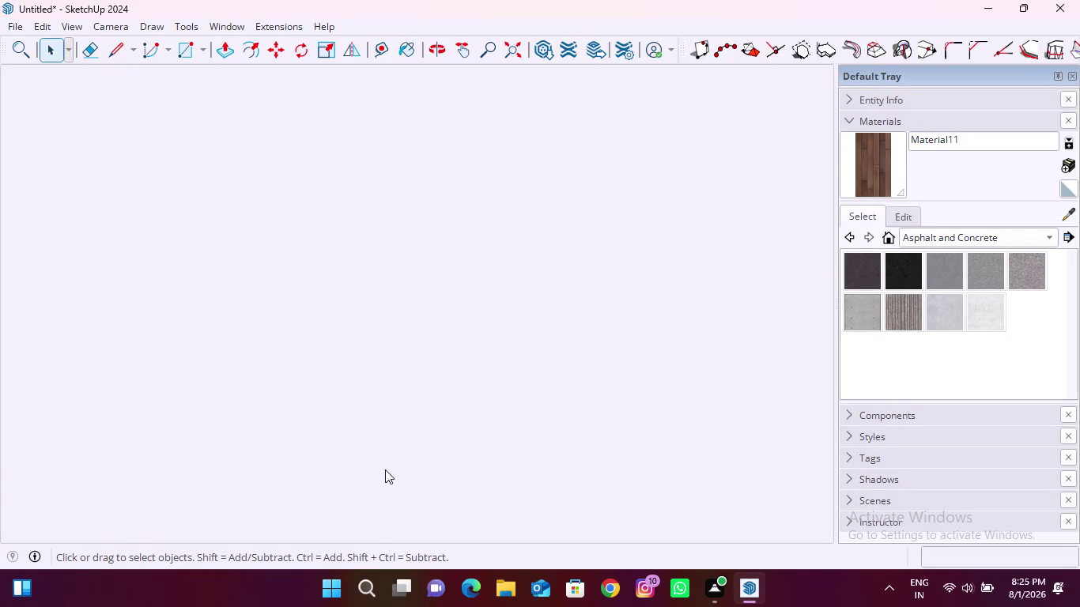
Clear the current selection and active tool with repeated Escape presses.
double_click(458, 349)
click(460, 355)
scroll(down, 3)
scroll(down, 3)
key(Escape)
key(Escape)
key(Escape)
key(Escape)
key(Escape)
key(Escape)
key(Escape)
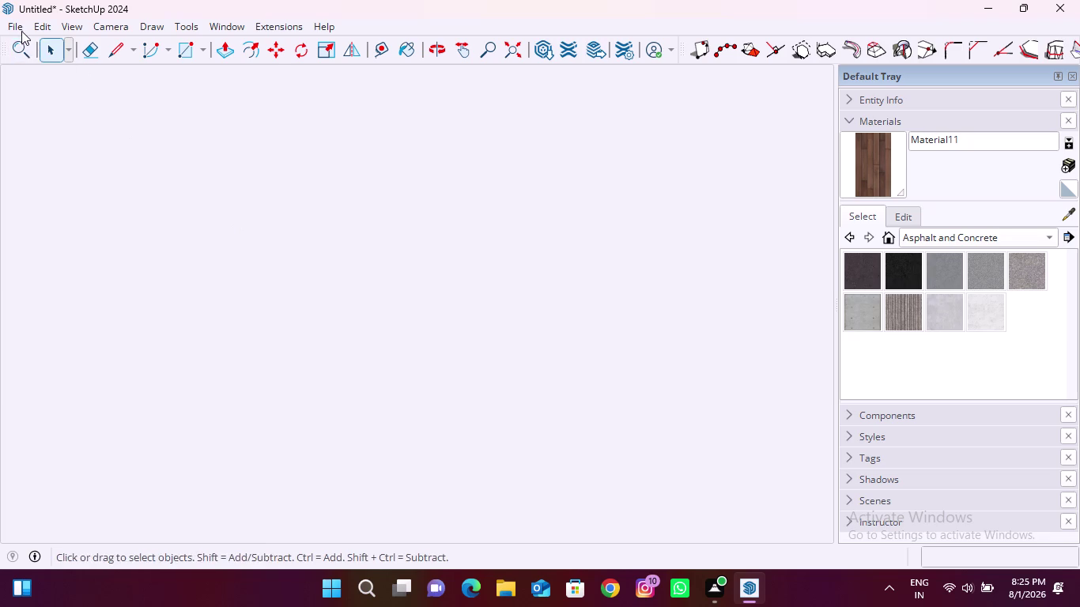
key(Escape)
Close the untitled model so SketchUp asks 'Save changes to Untitled?'.
click(21, 30)
key(Escape)
click(21, 30)
key(Escape)
click(21, 31)
double_click(421, 176)
click(1075, 0)
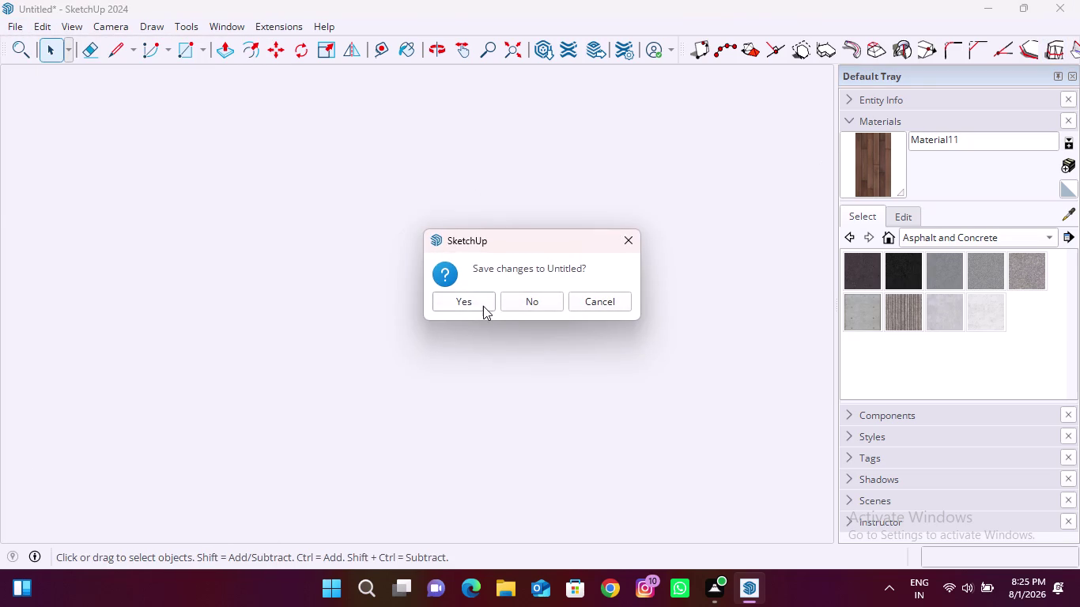
Choose Yes and enter 'villa elevation' as the SketchUp (*.skp) file name in Documents.
click(484, 306)
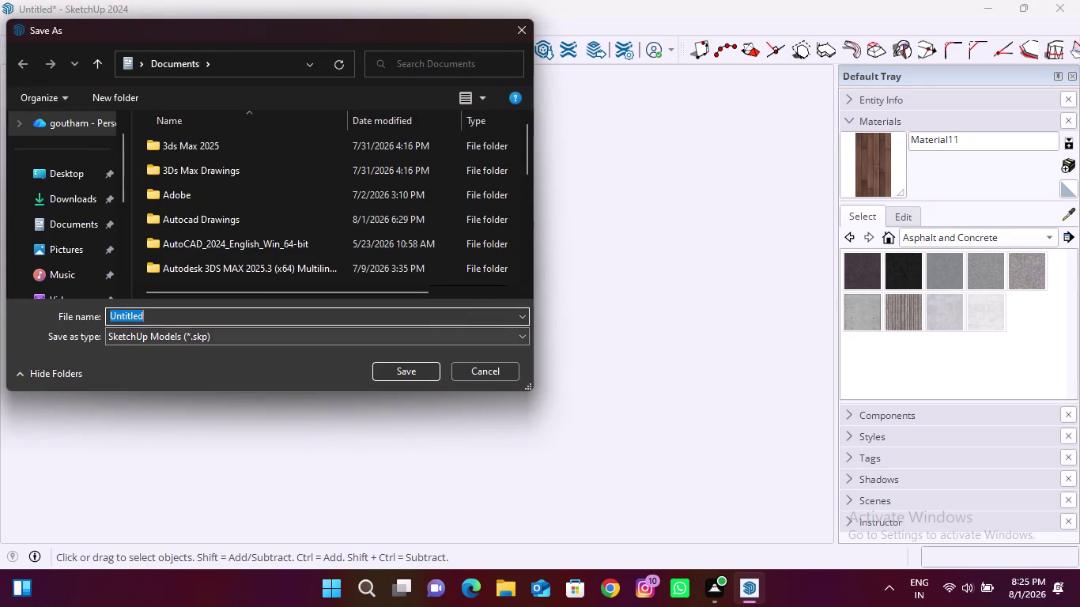
drag(178, 314, 79, 323)
text(vi)
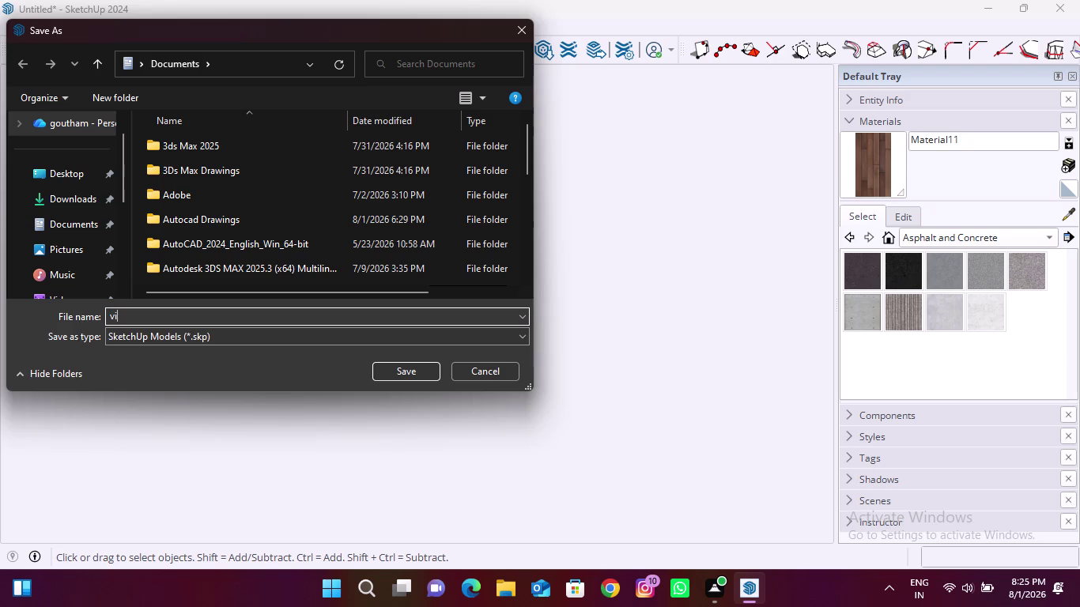
text(lla ele)
text(vation)
key(Return)
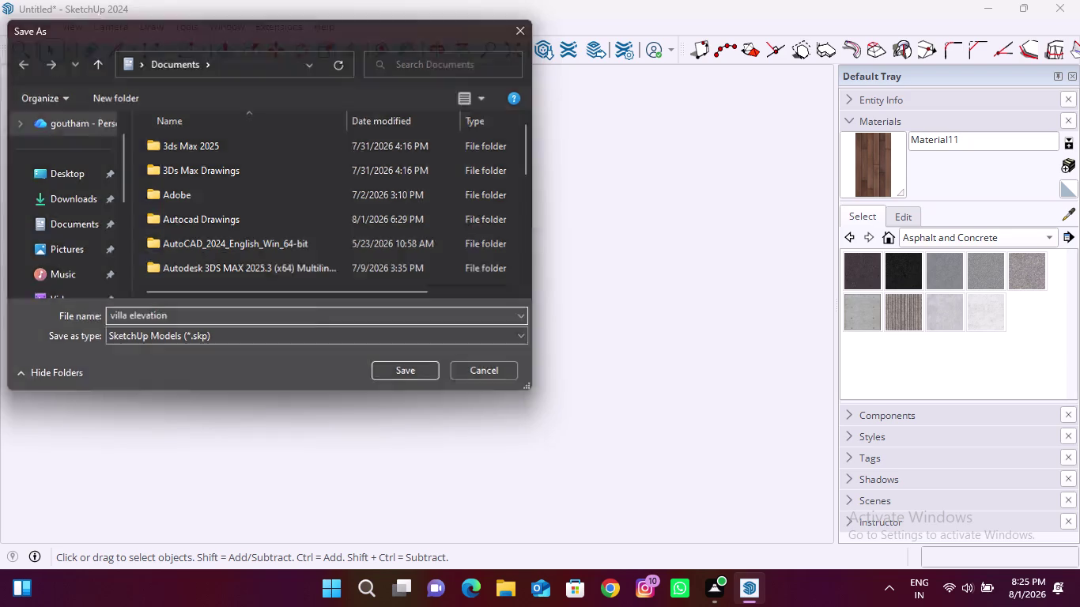